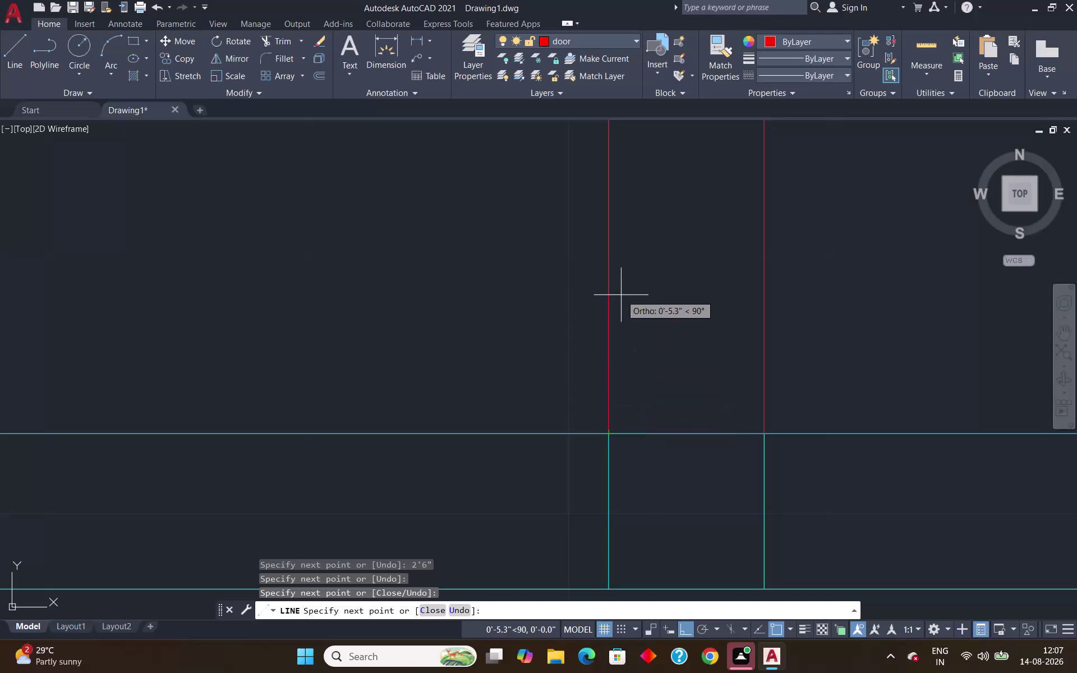
End the red door-layer outline around the interior wall opening and window-select the door block.
scroll(down, 3)
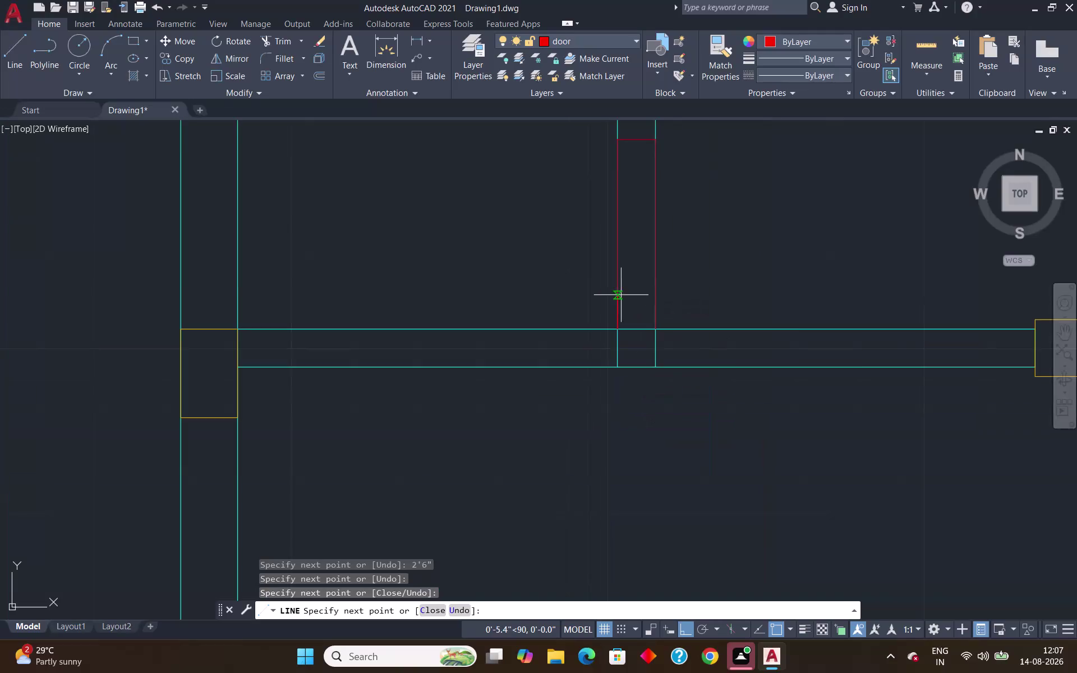
scroll(down, 3)
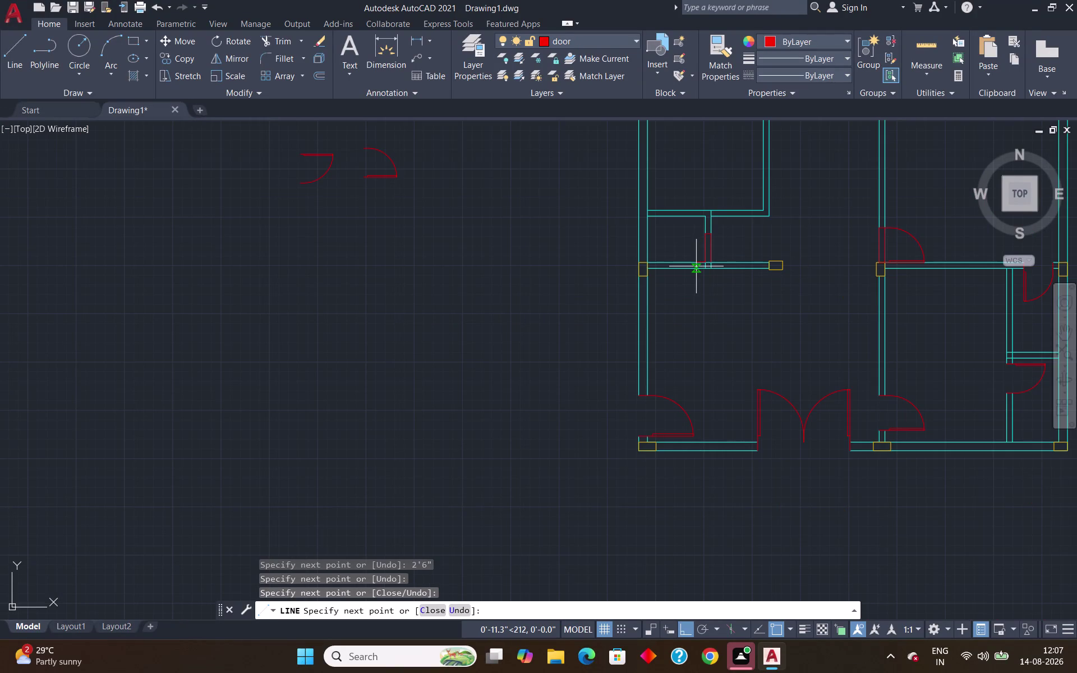
key(Return)
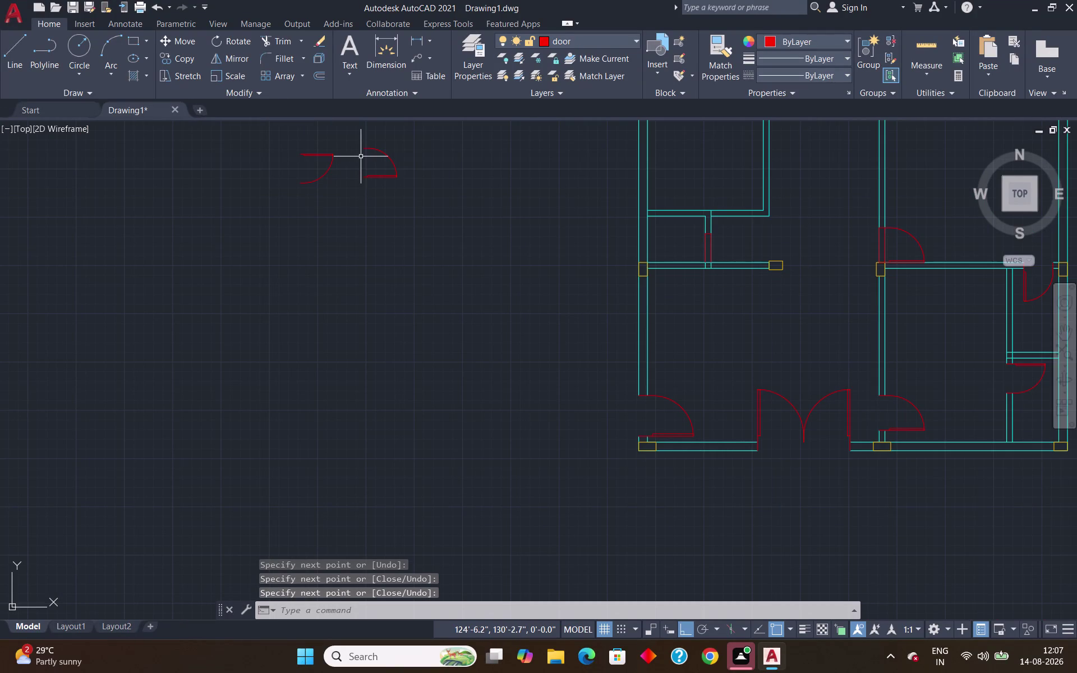
scroll(up, 3)
drag(476, 126, 470, 135)
Copy the 2'-6" door block from its corner into the interior wall opening.
click(422, 220)
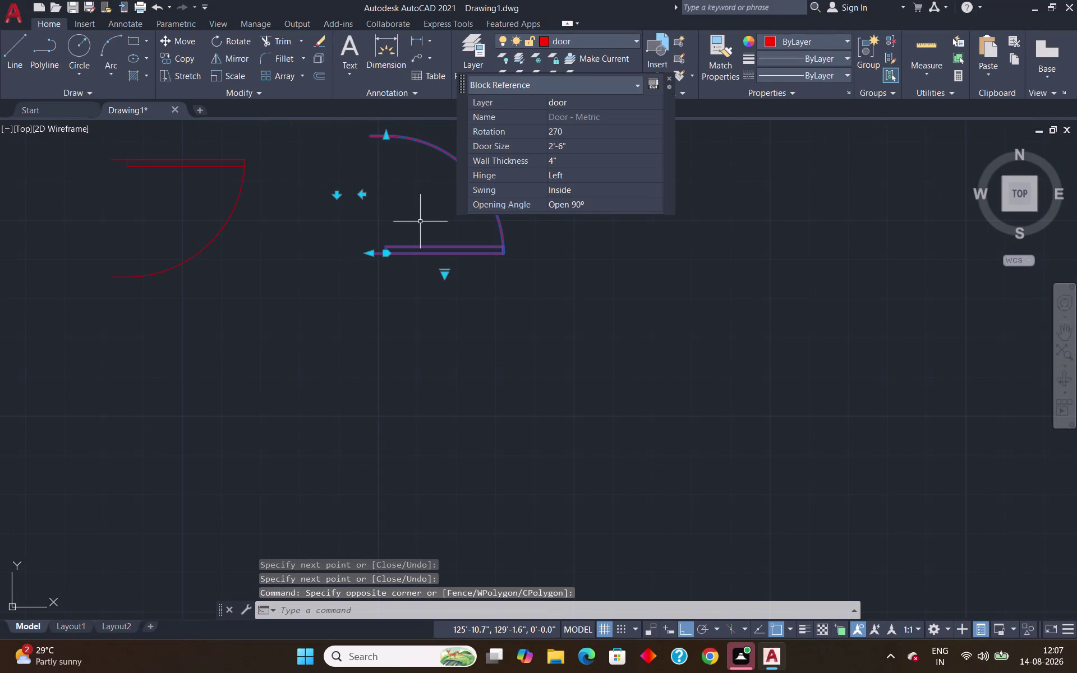
text(co)
key(Return)
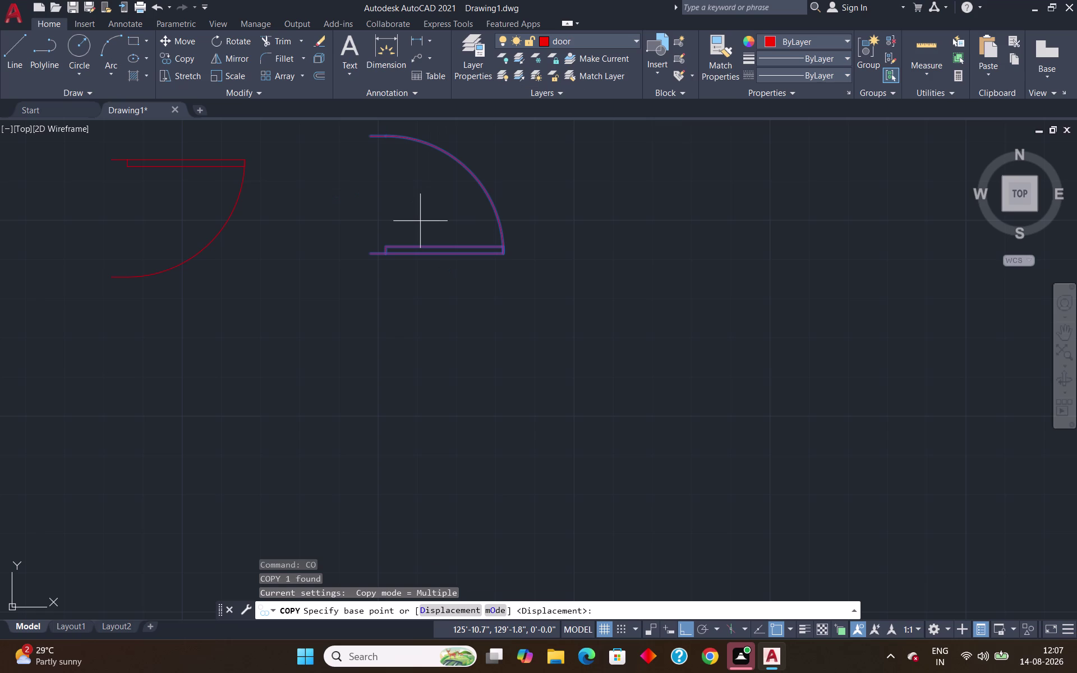
scroll(up, 3)
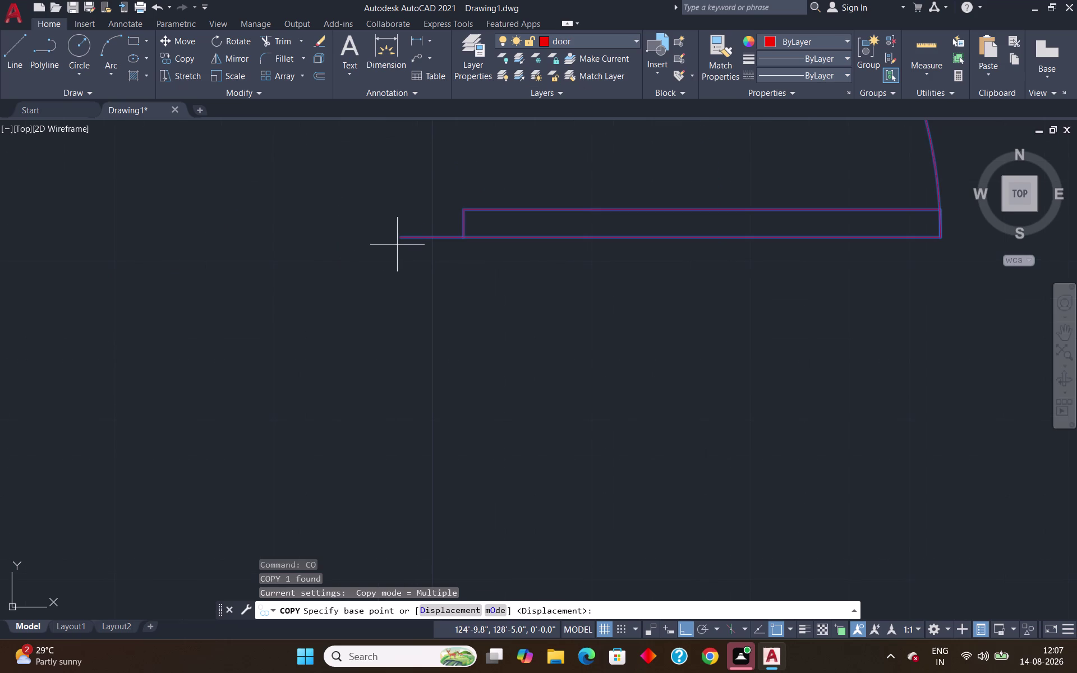
click(397, 239)
scroll(down, 3)
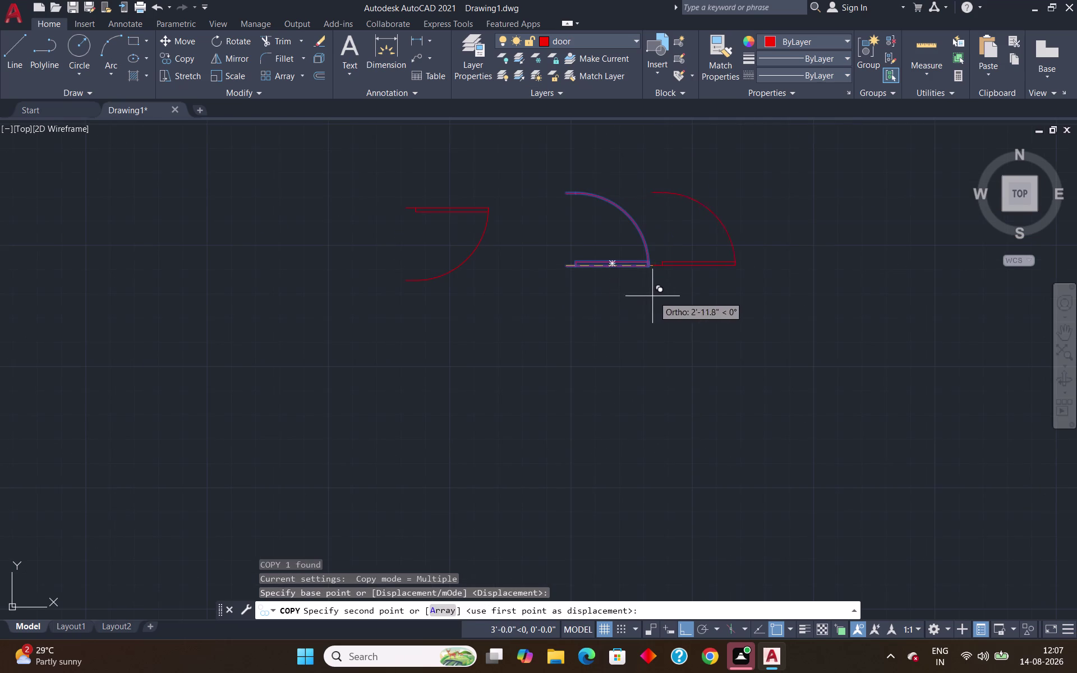
scroll(down, 3)
scroll(up, 3)
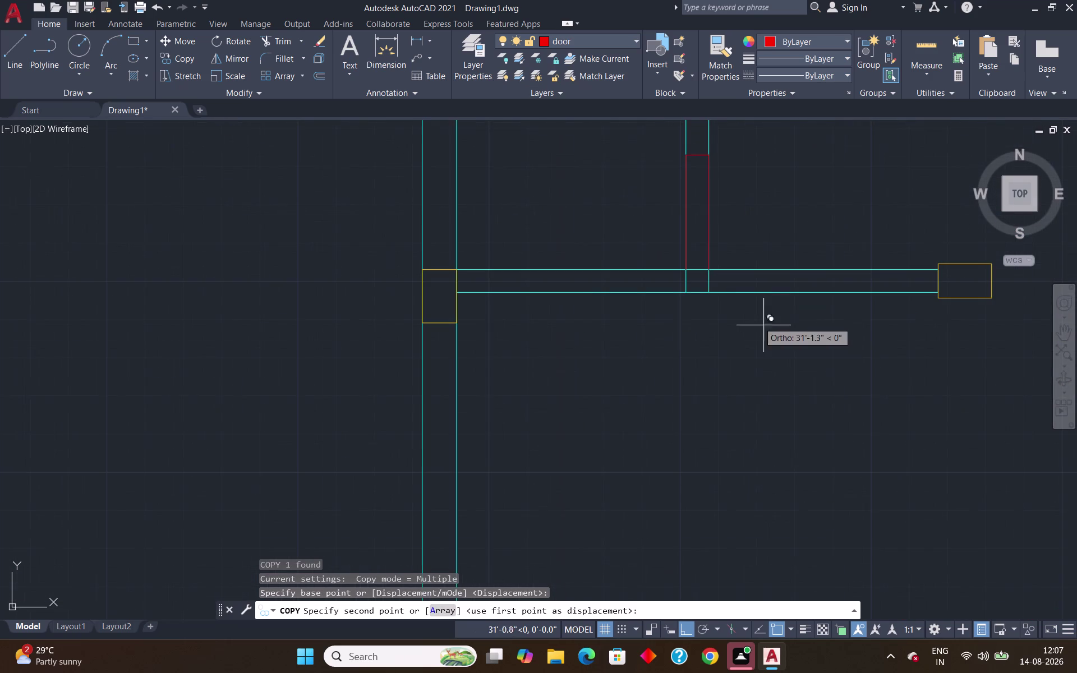
click(712, 271)
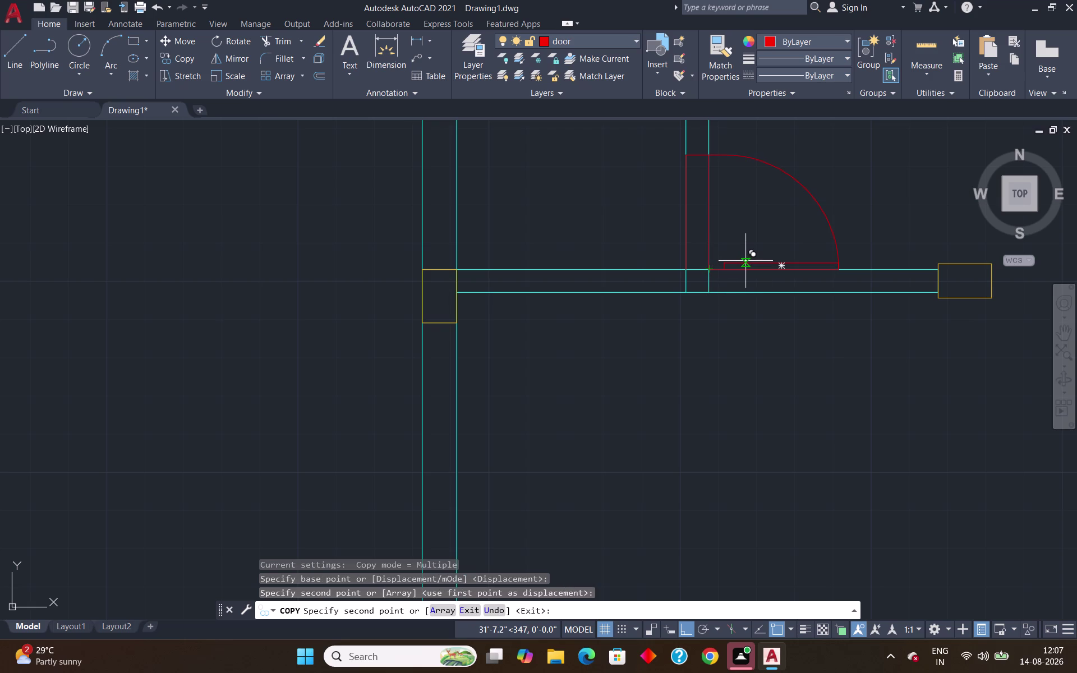
key(Return)
Trim the wall lines crossing the interior door opening with a fence, leaving a clean doorway.
text(tr)
key(Return)
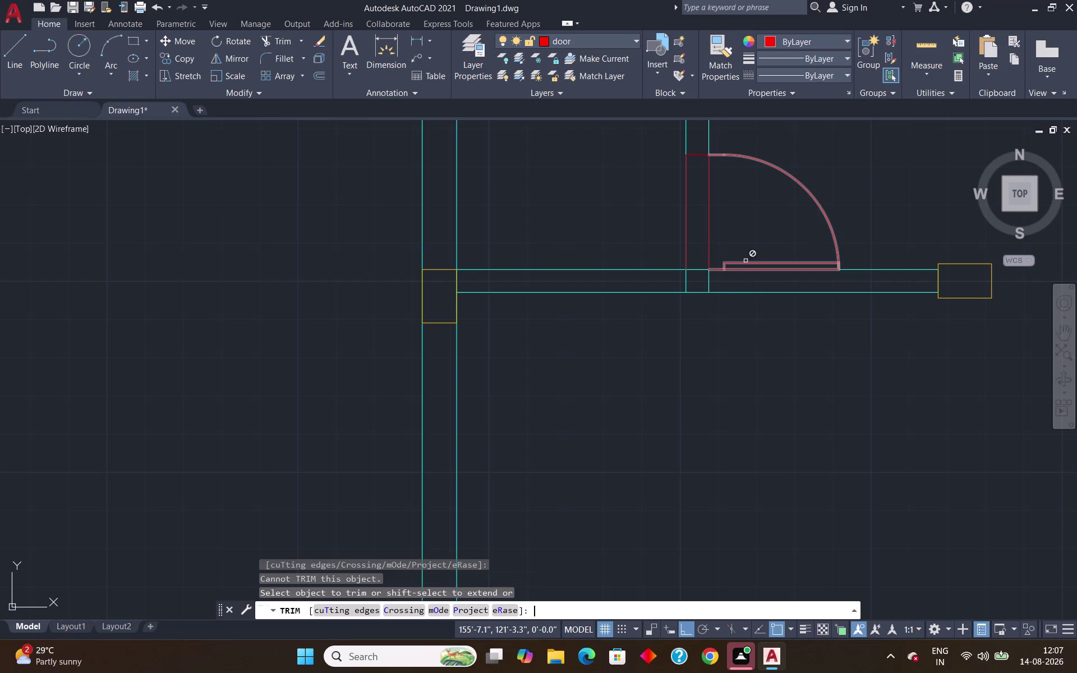
drag(741, 212, 639, 216)
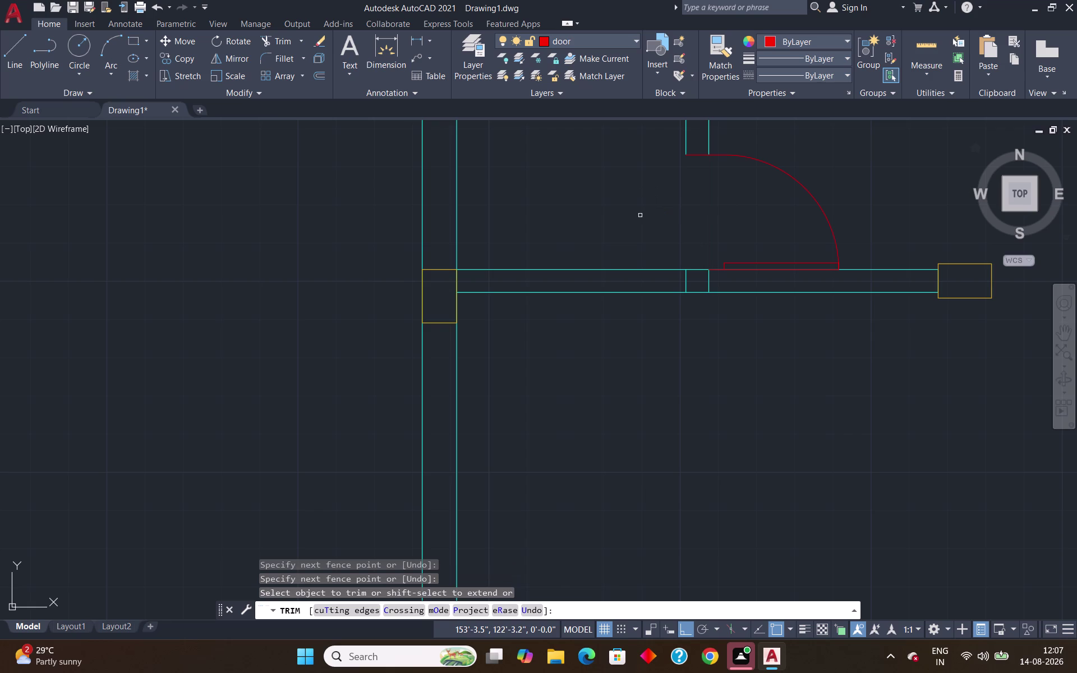
scroll(down, 3)
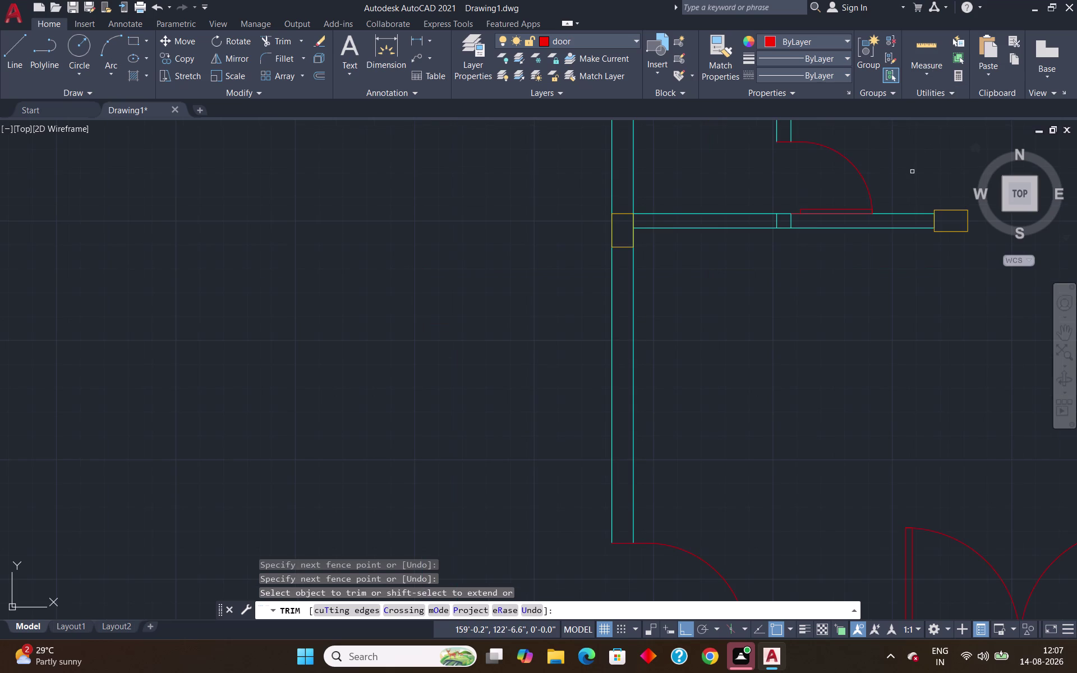
key(Escape)
scroll(down, 3)
middle_drag(927, 219, 738, 290)
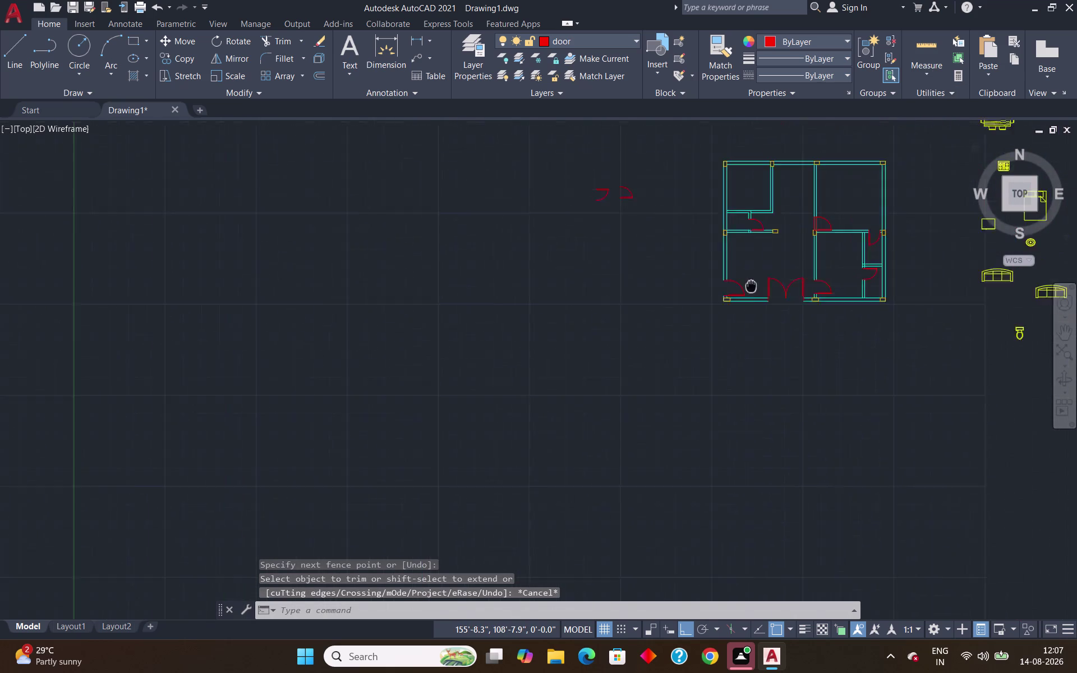
middle_drag(738, 289, 608, 327)
scroll(up, 3)
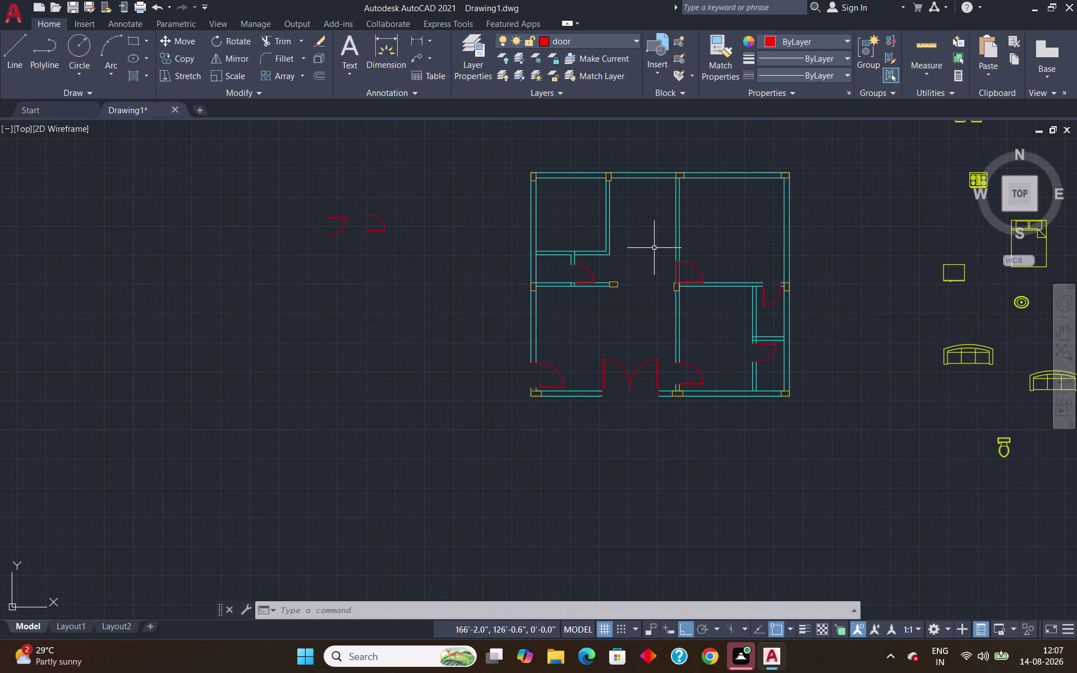
text(tr)
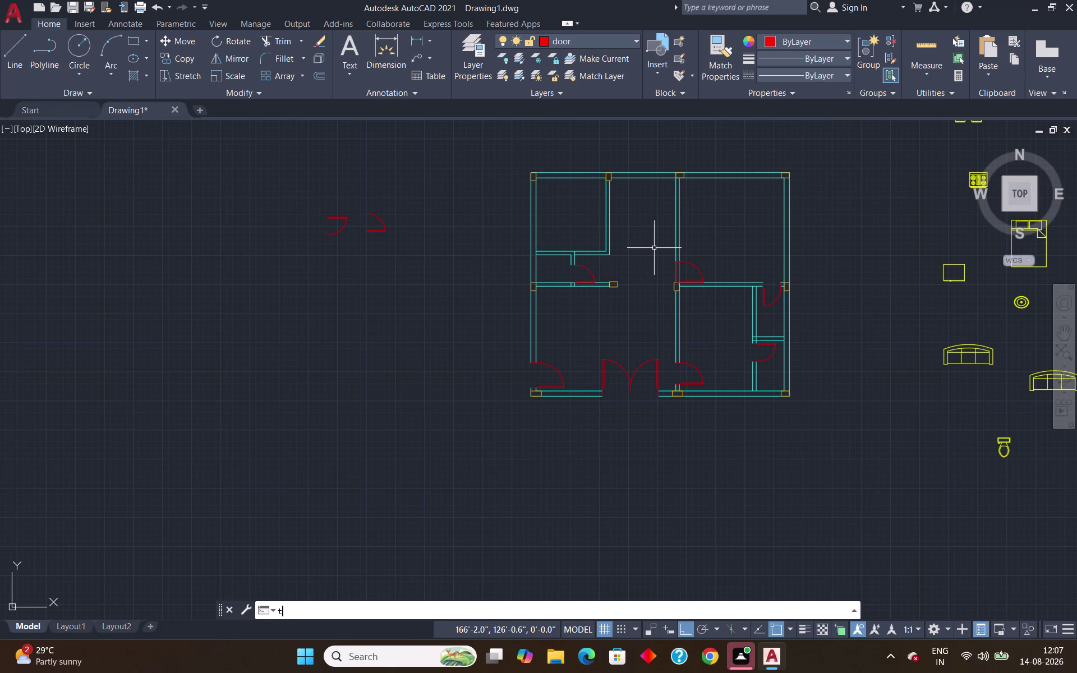
Trim the vertical wall lines crossing the other door opening.
key(Return)
scroll(up, 3)
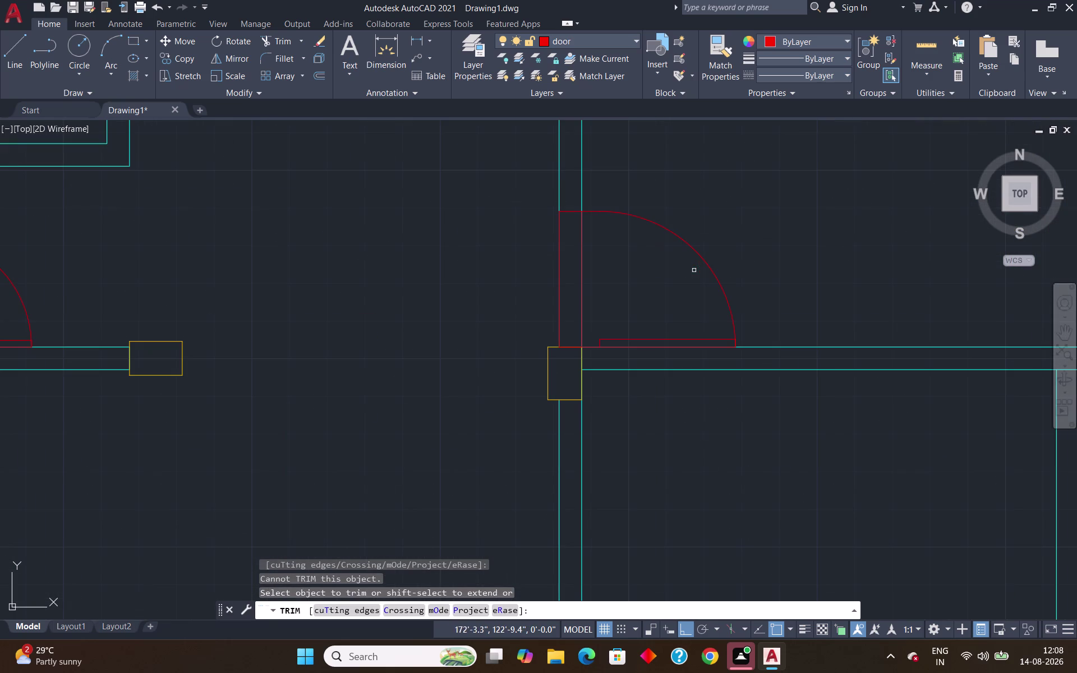
drag(527, 256, 638, 289)
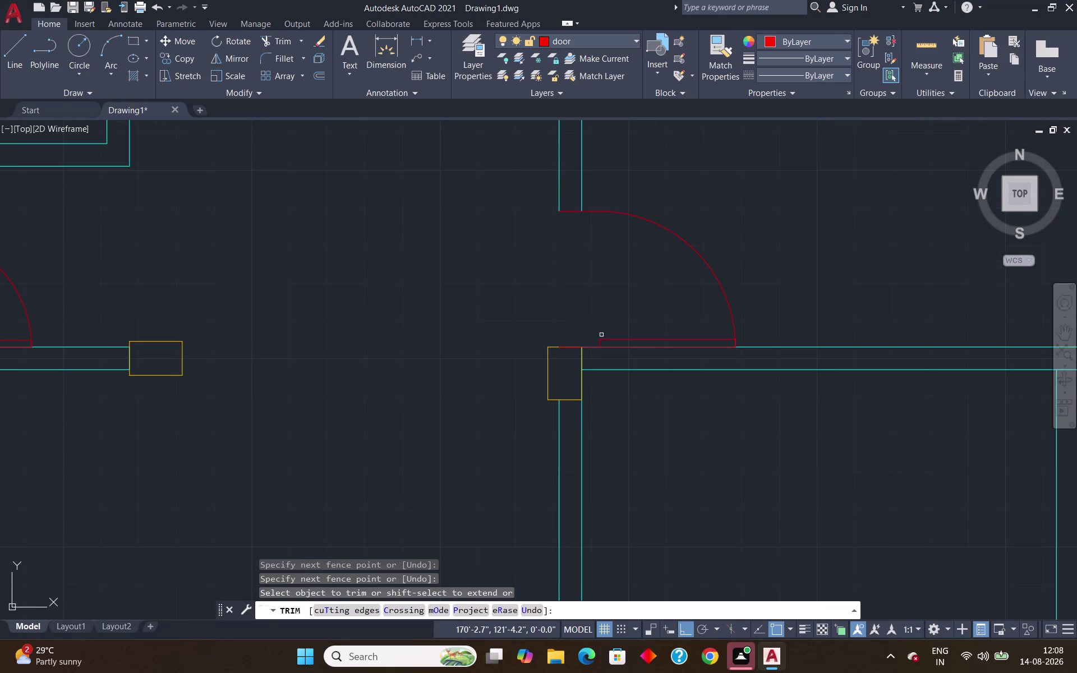
key(Escape)
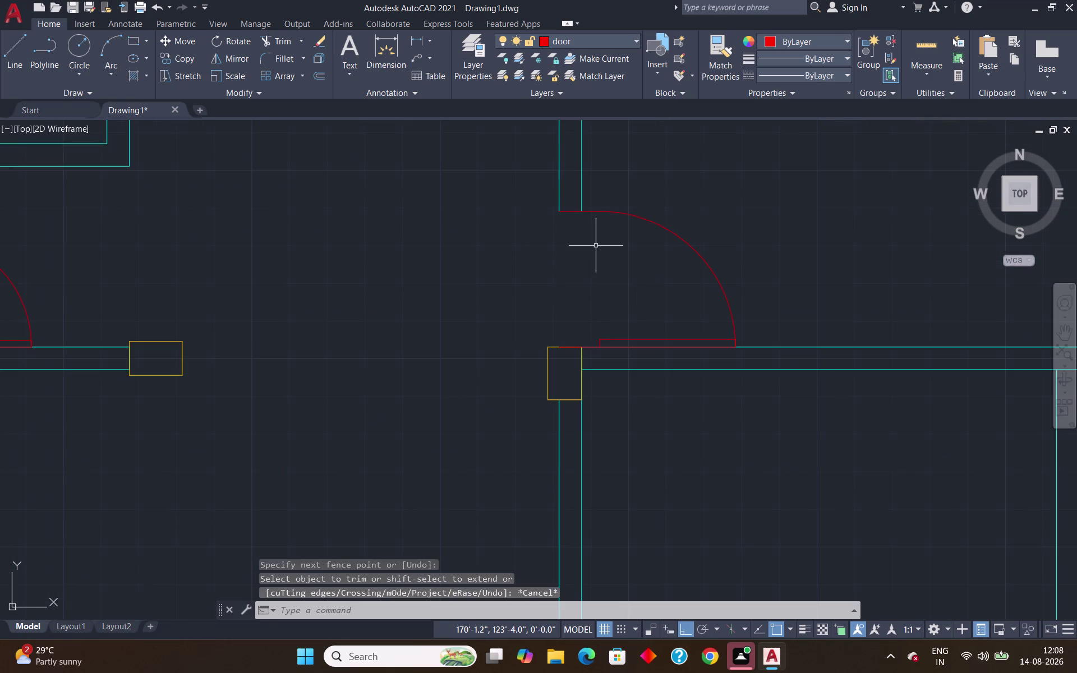